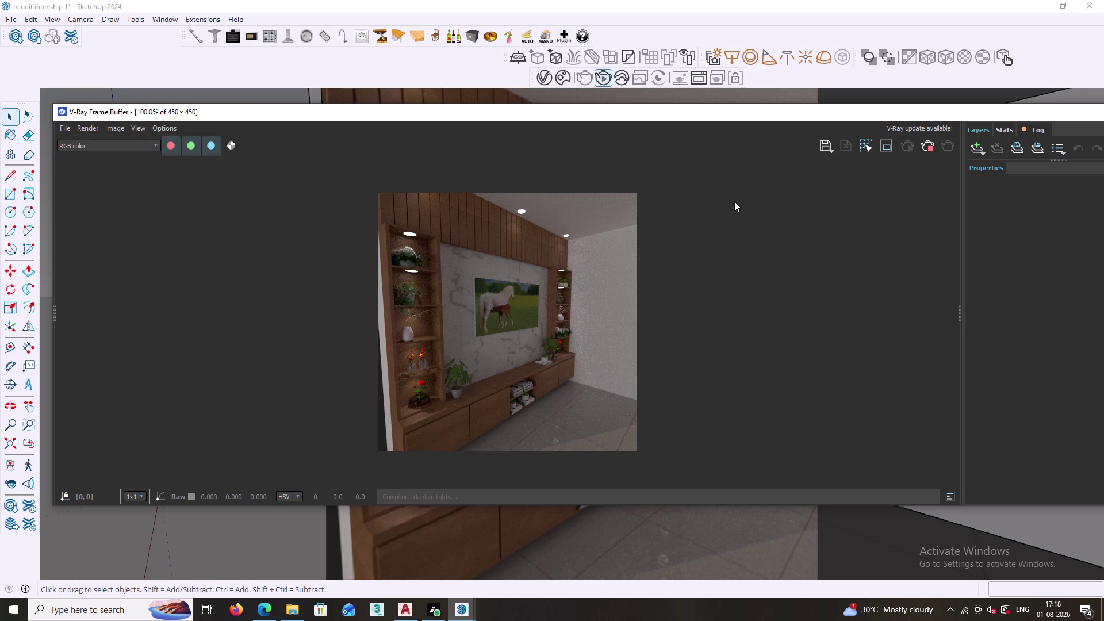
Open the Save image dialog for the TV unit render, ready to enter a file name.
click(827, 148)
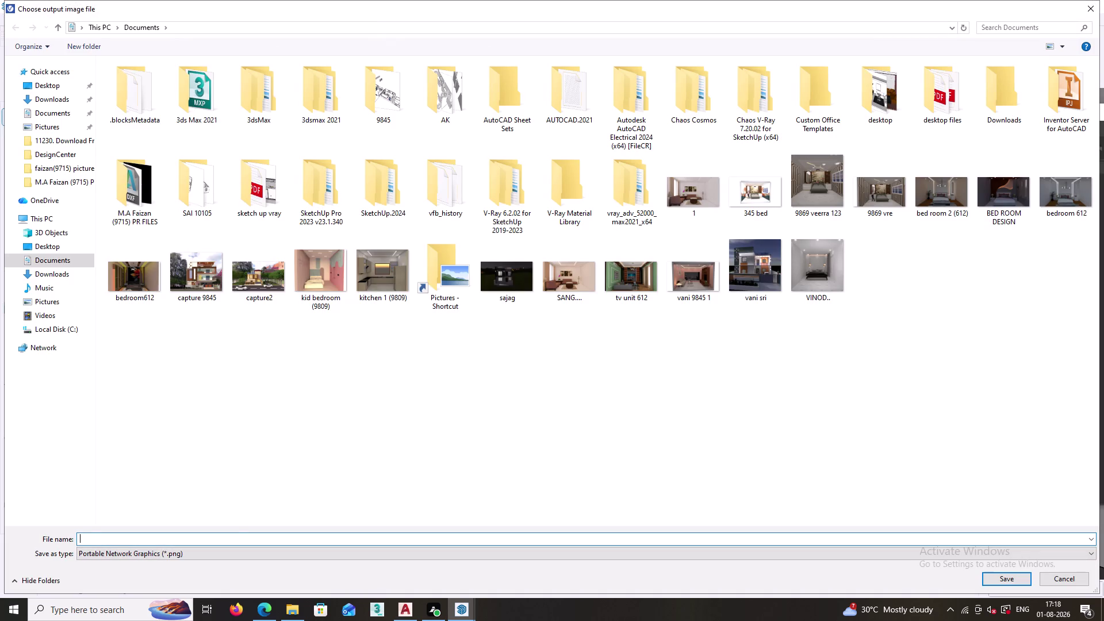
click(187, 542)
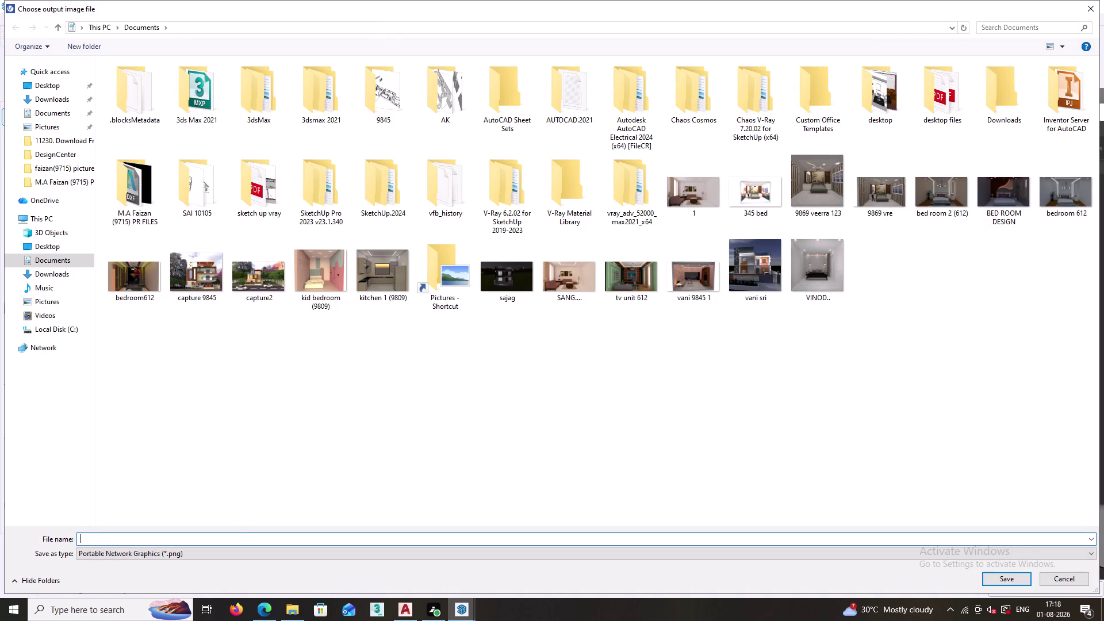
Save the render to the Desktop as 'tv unit intenship1'.
text(tv)
key(space)
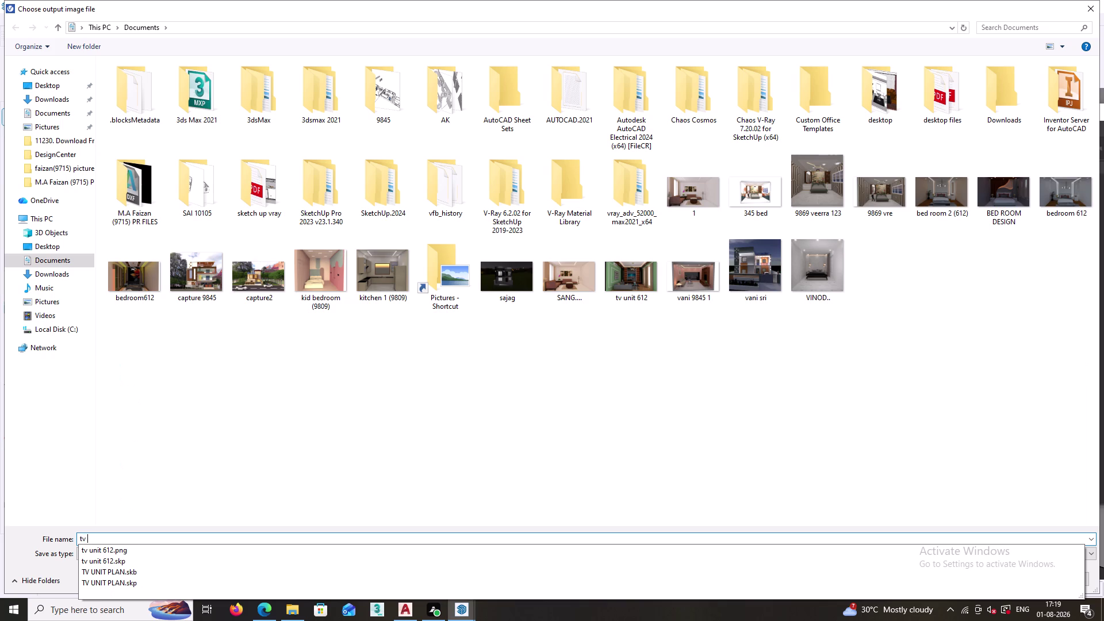
text(uni)
key(t)
key(space)
text(in)
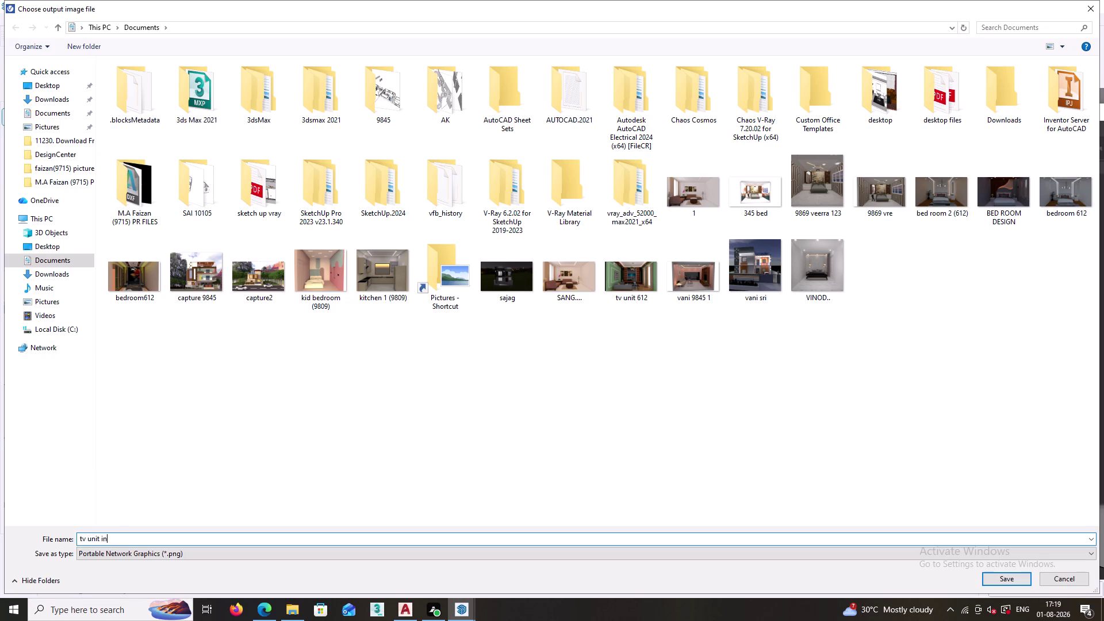
text(ten)
text(s)
text(hip)
key(1)
click(53, 245)
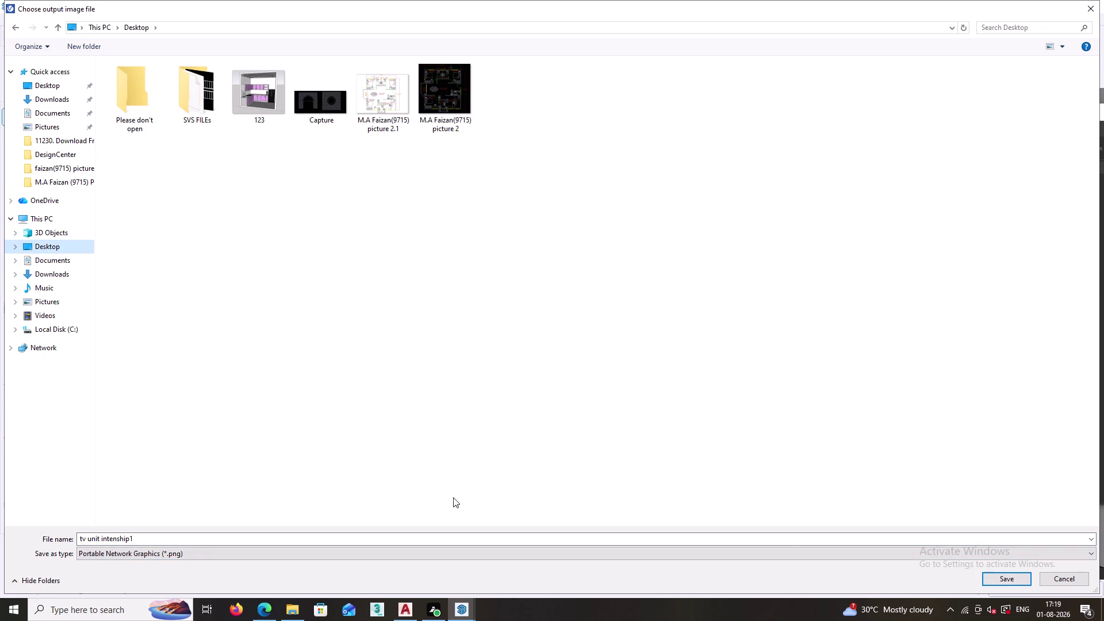
click(1007, 578)
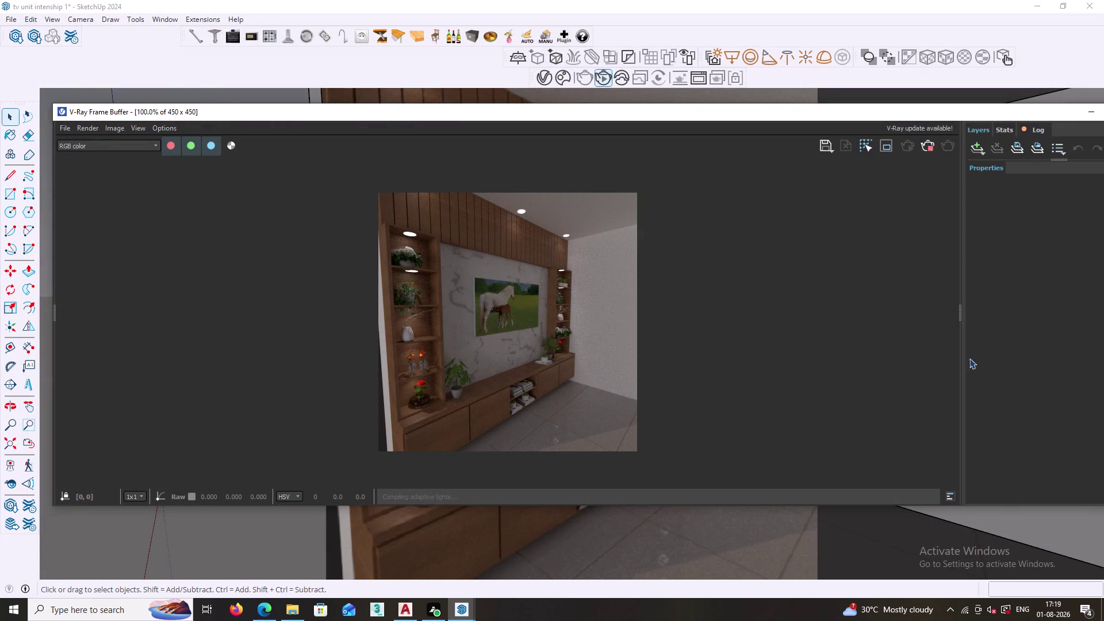
Move the V-Ray Frame Buffer window aside and close it.
click(924, 145)
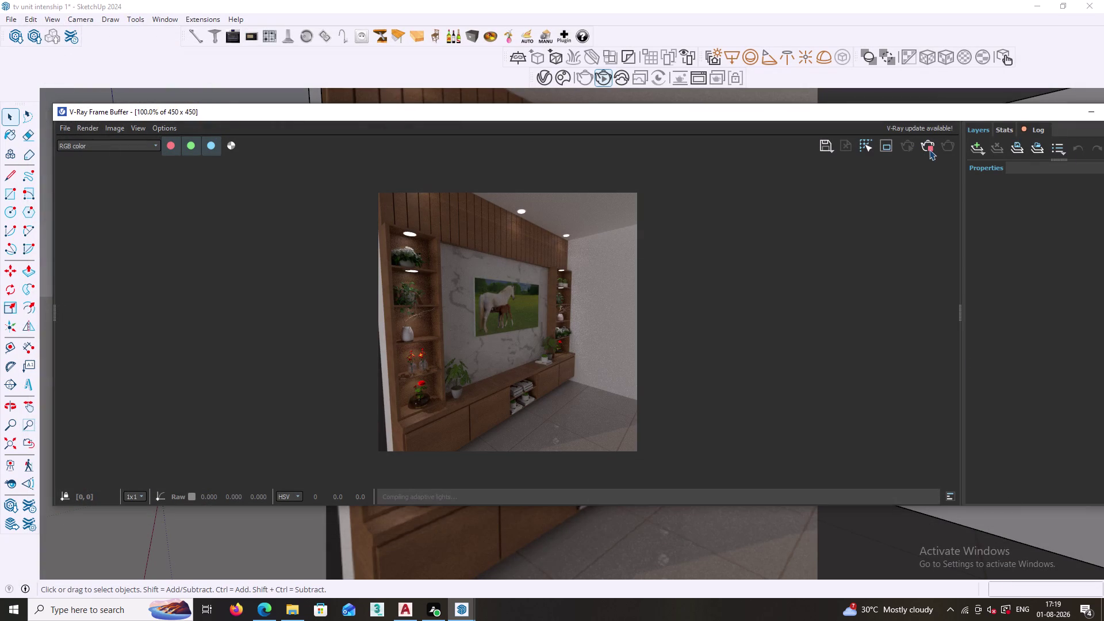
click(928, 146)
click(1055, 111)
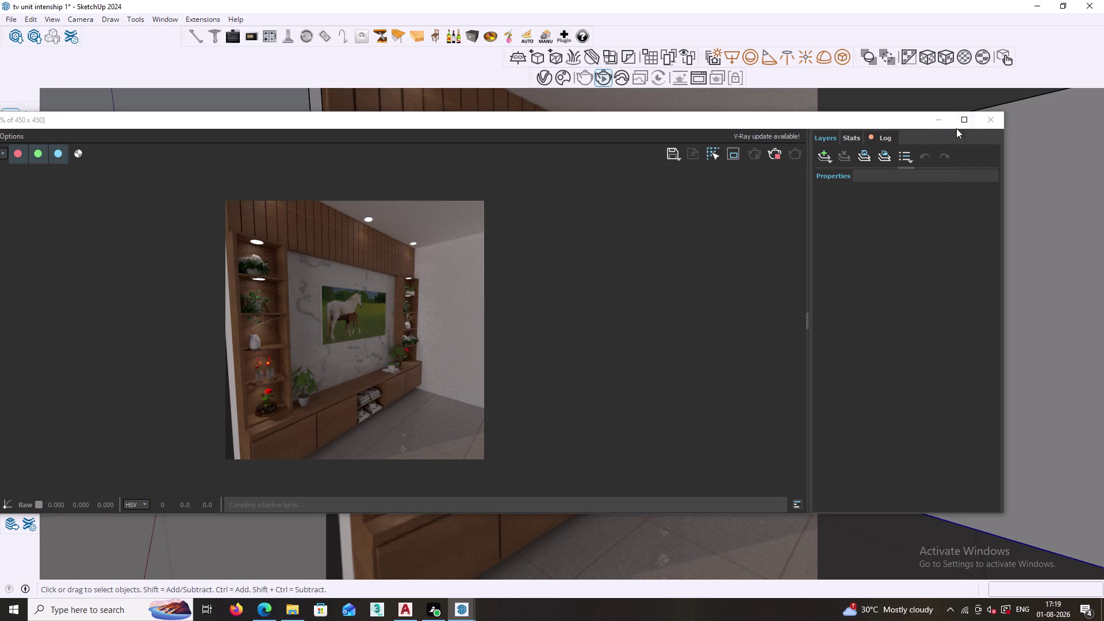
click(988, 122)
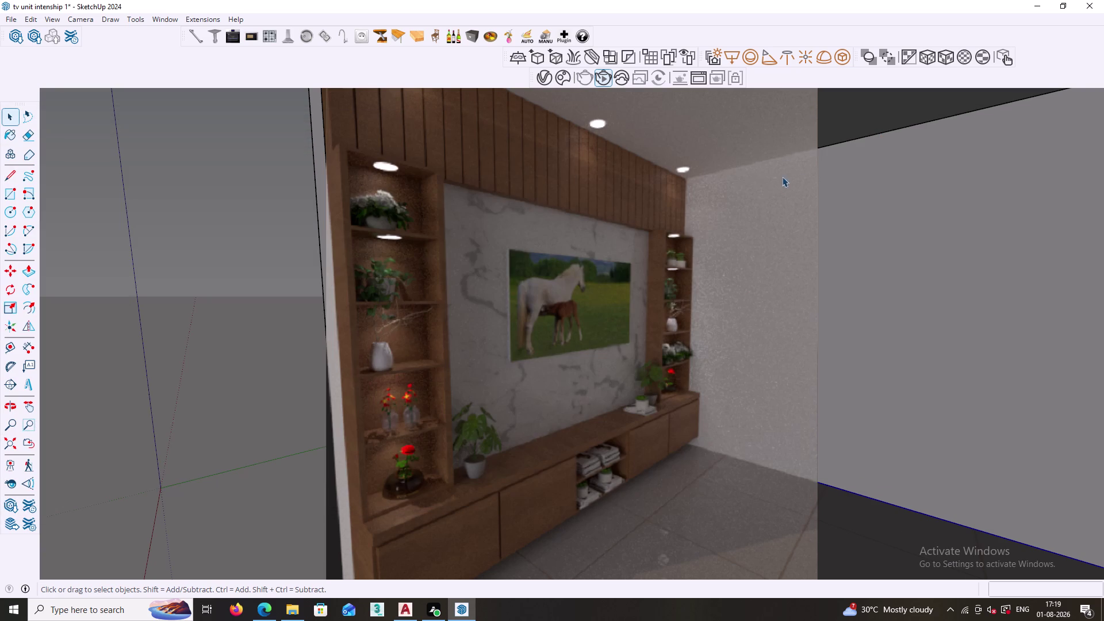
Stop the interactive V-Ray render, then zoom out and orbit to see the room from outside.
scroll(down, 3)
click(606, 75)
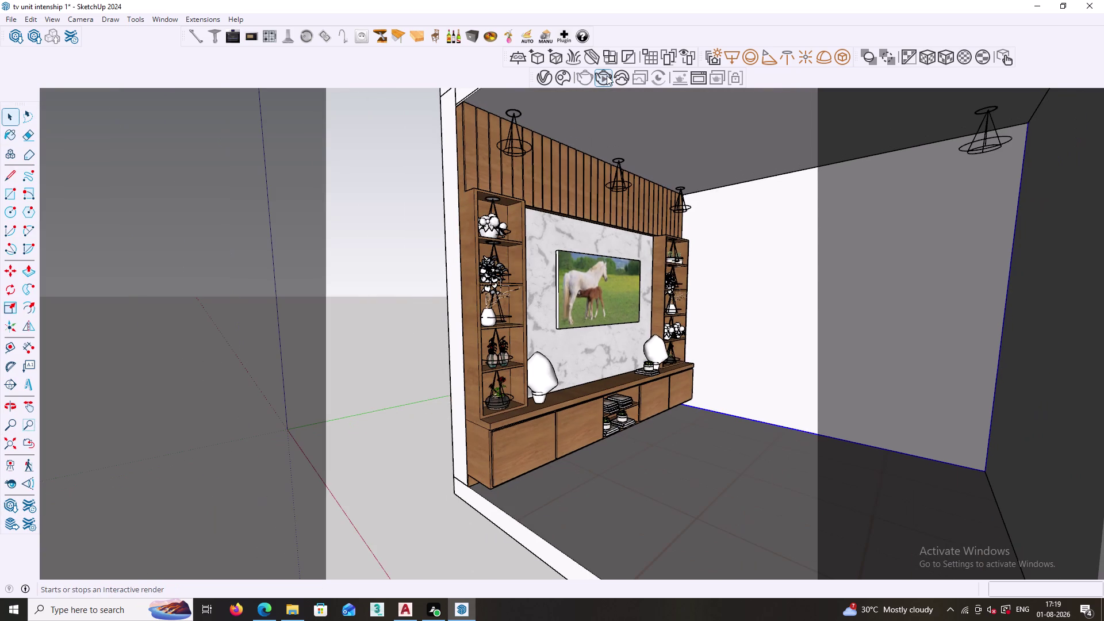
scroll(down, 3)
middle_drag(572, 304, 596, 358)
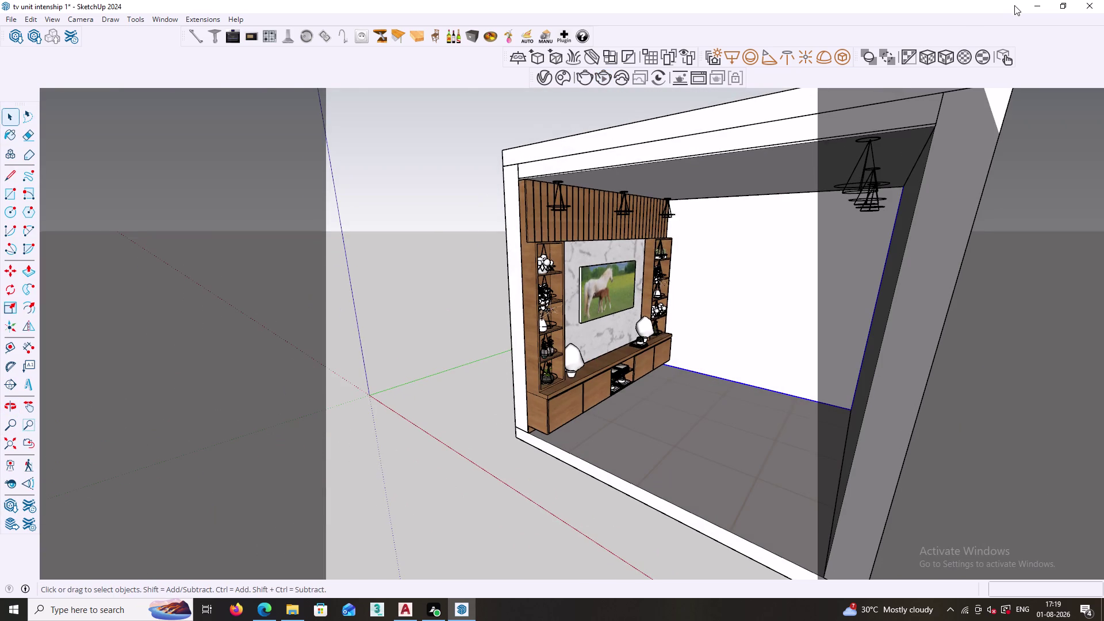